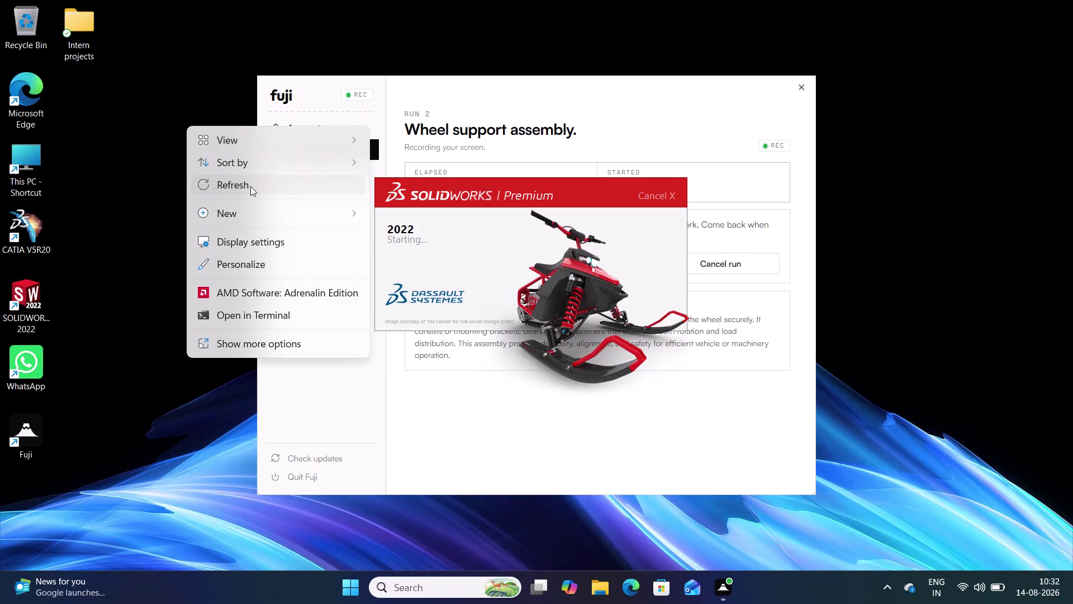
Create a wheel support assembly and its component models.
Refresh the desktop while the SOLIDWORKS 2022 splash screen loads the registry.
click(247, 185)
right_drag(144, 126, 117, 339)
click(192, 186)
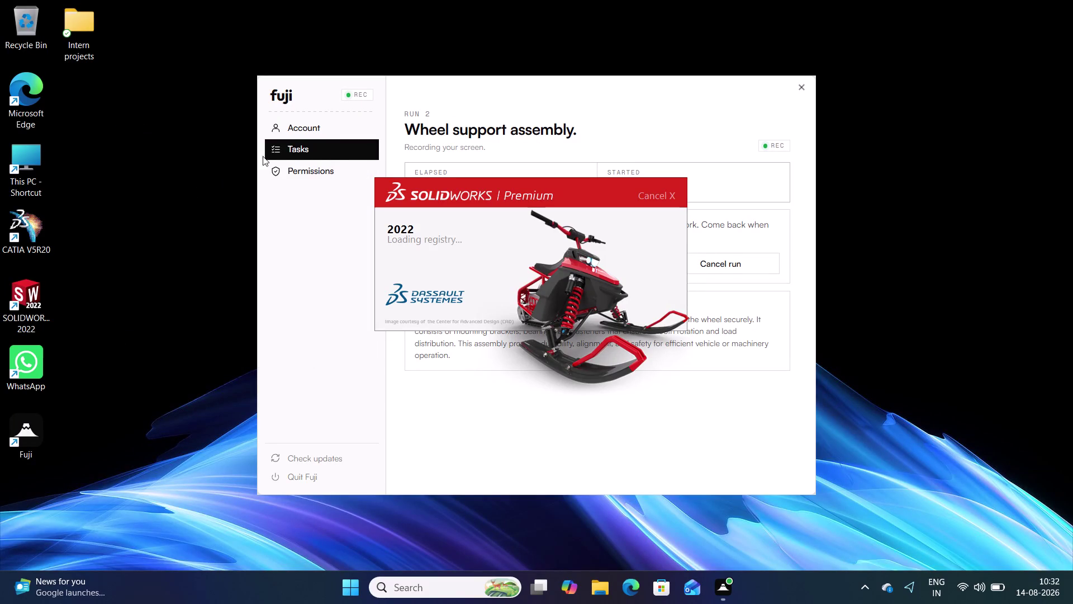